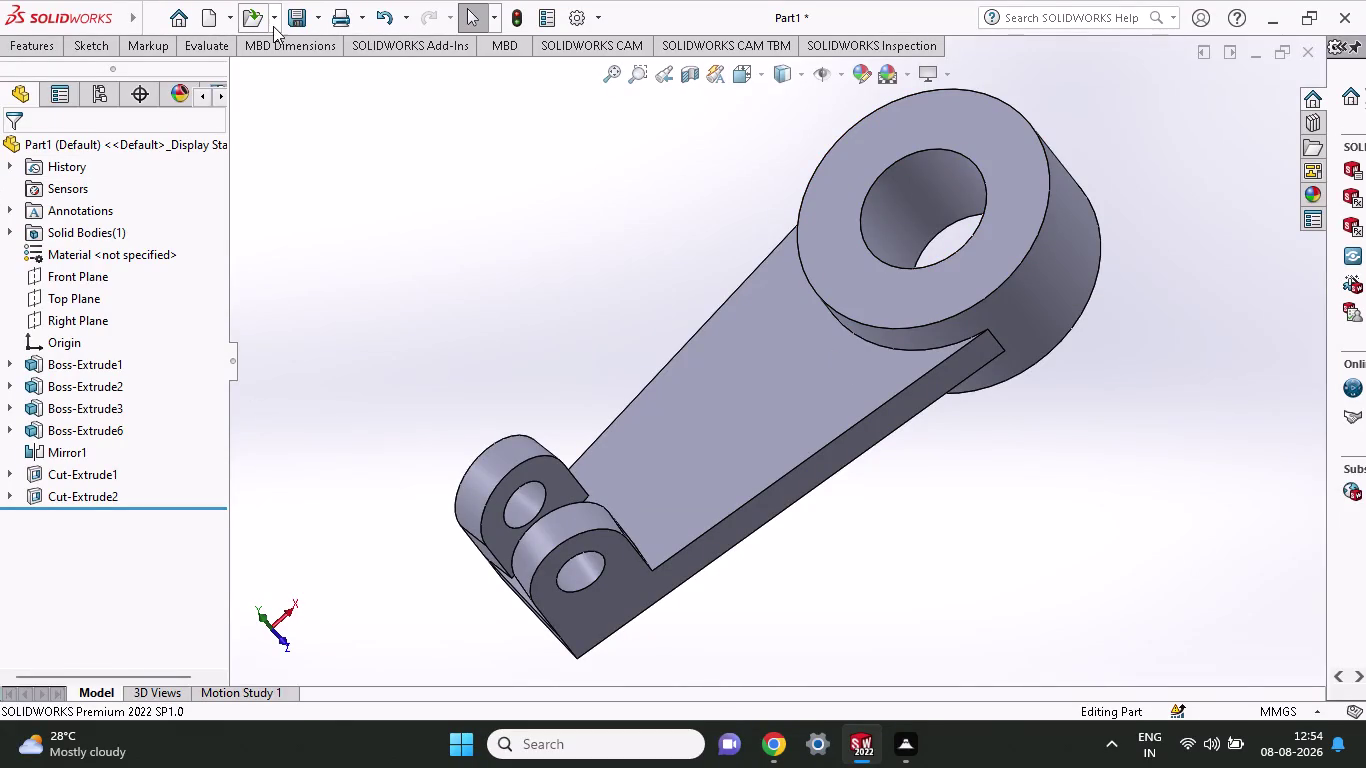
Choose Save As from the Save dropdown to save the bracket part under a new name.
click(324, 24)
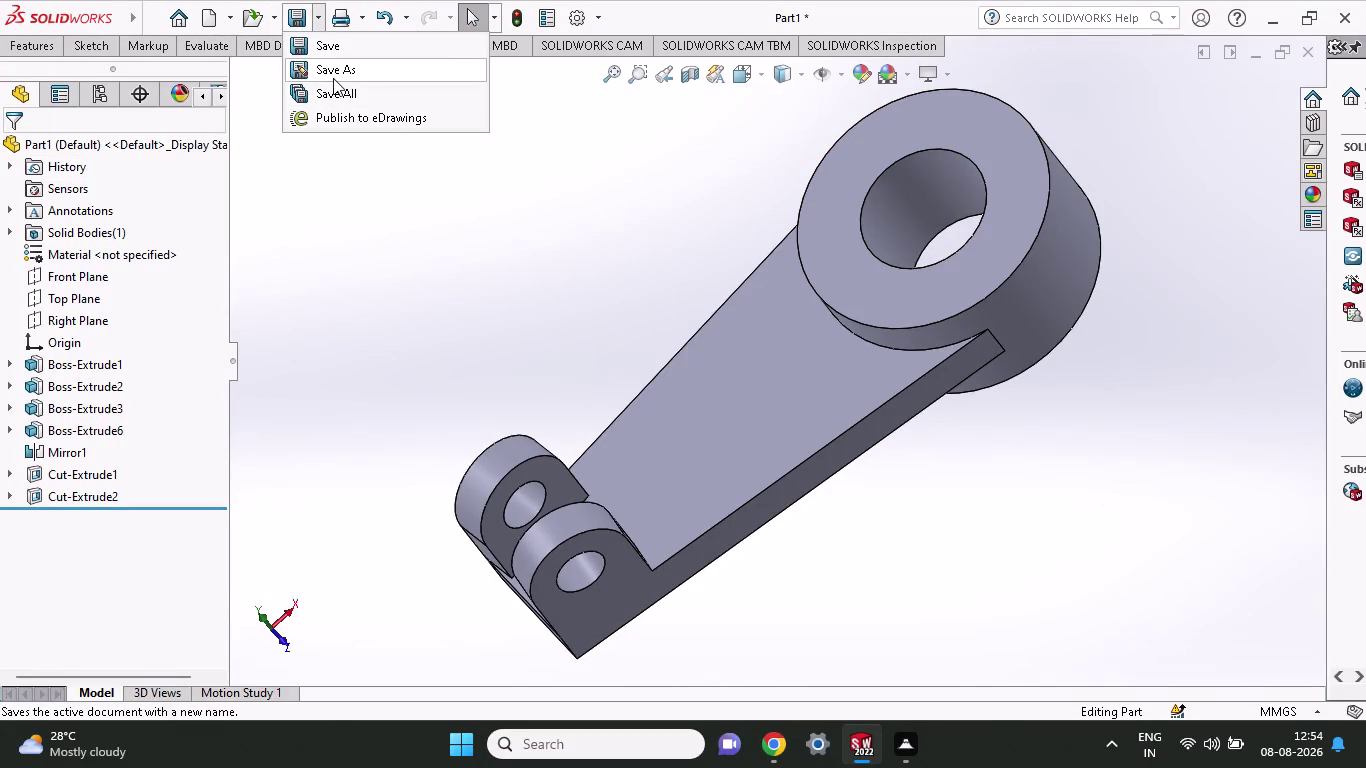
click(333, 78)
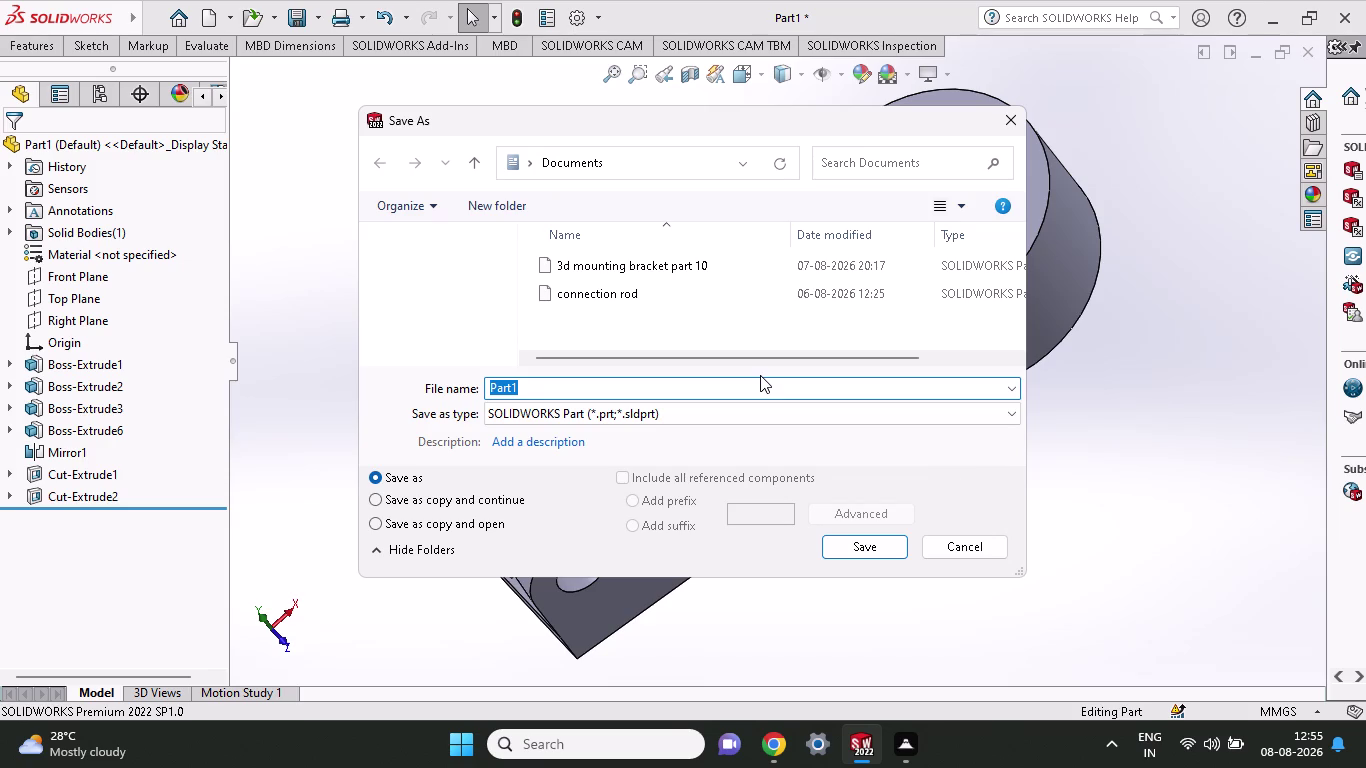
Delete the default 'Part1' text from the File name box in Documents.
key(BackSpace)
key(BackSpace)
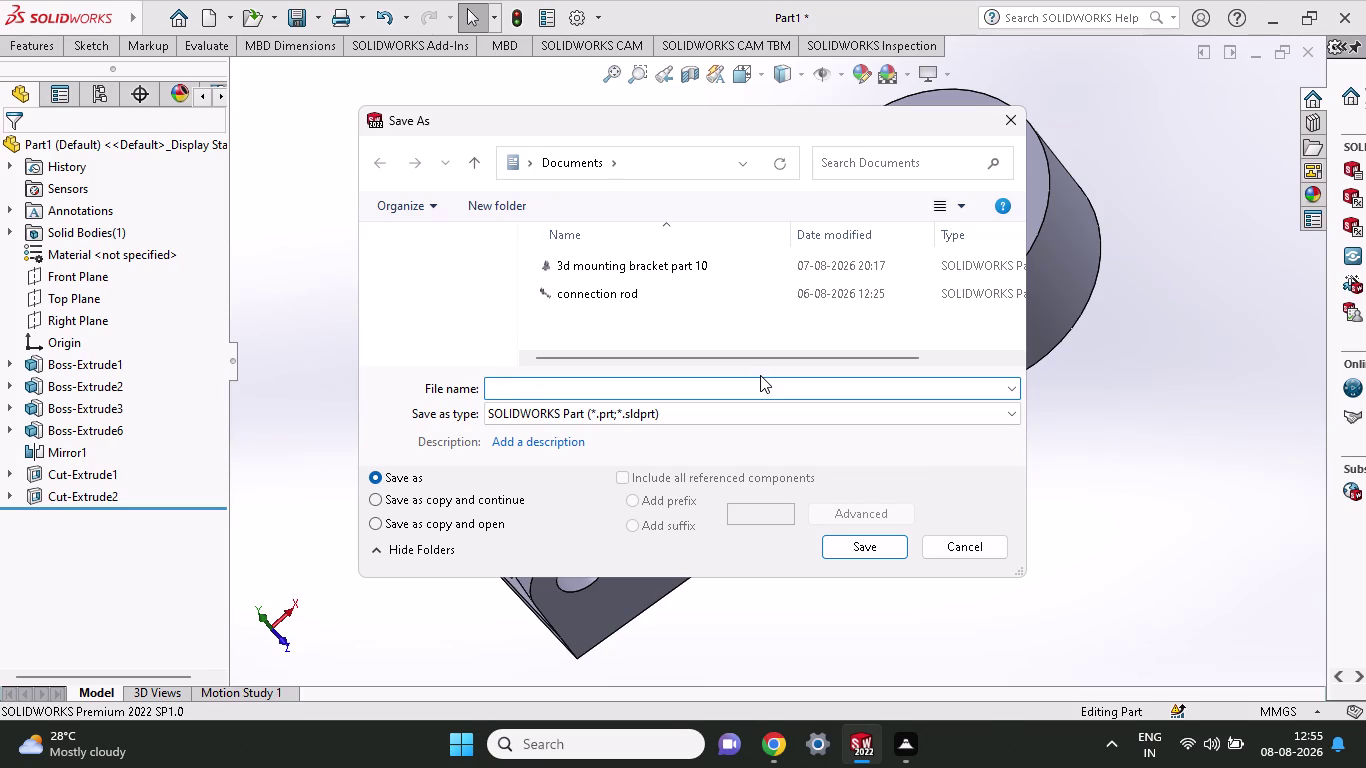